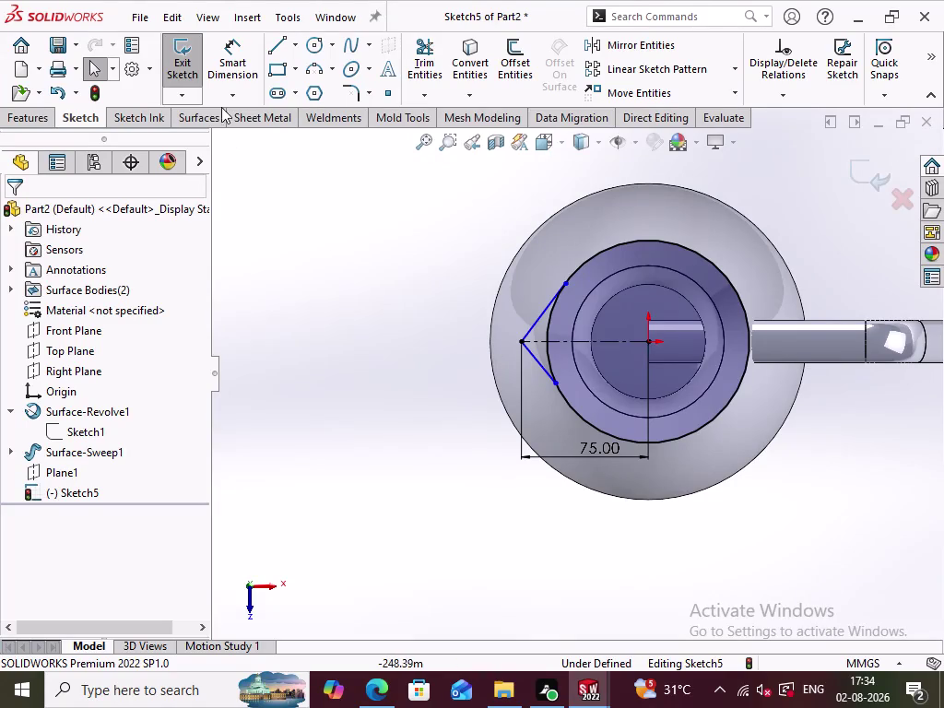
Add a 75° angle dimension between the upper and lower lines of the V.
click(249, 72)
click(537, 324)
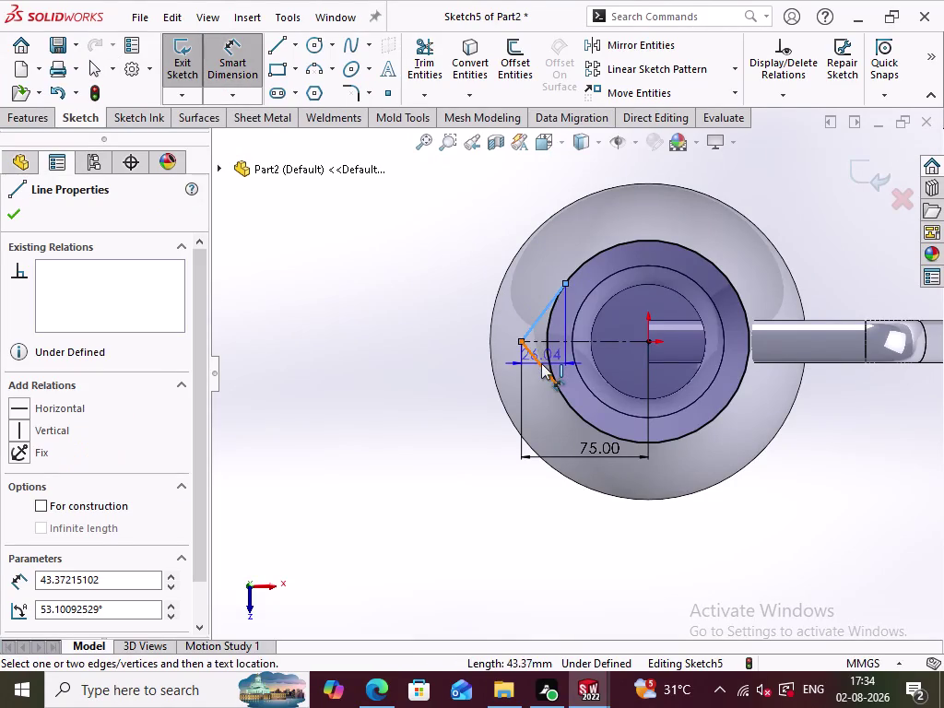
click(541, 363)
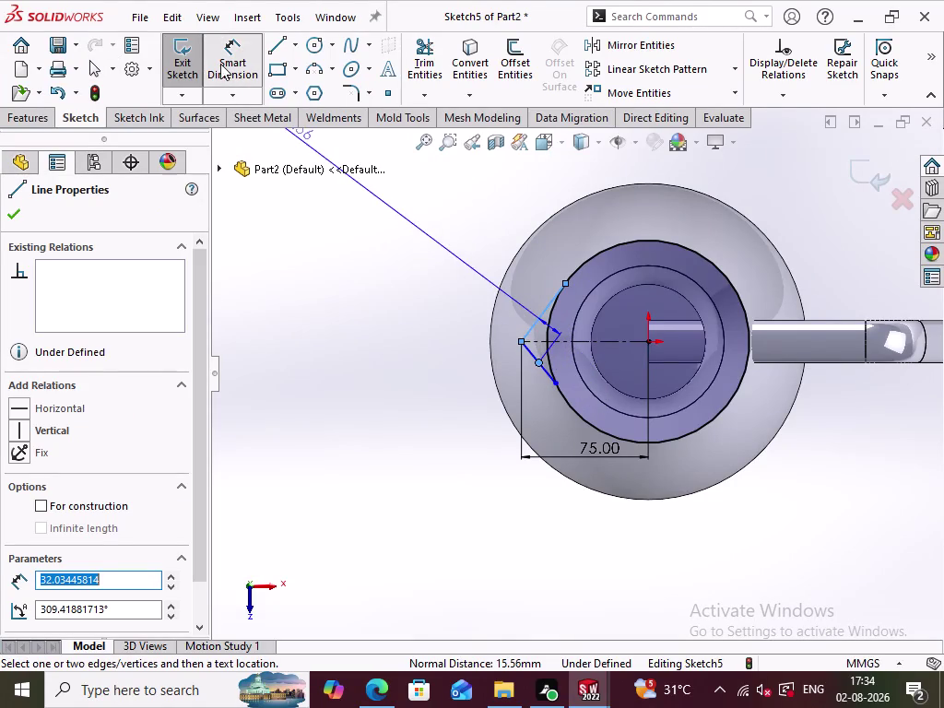
click(220, 64)
click(368, 288)
click(242, 43)
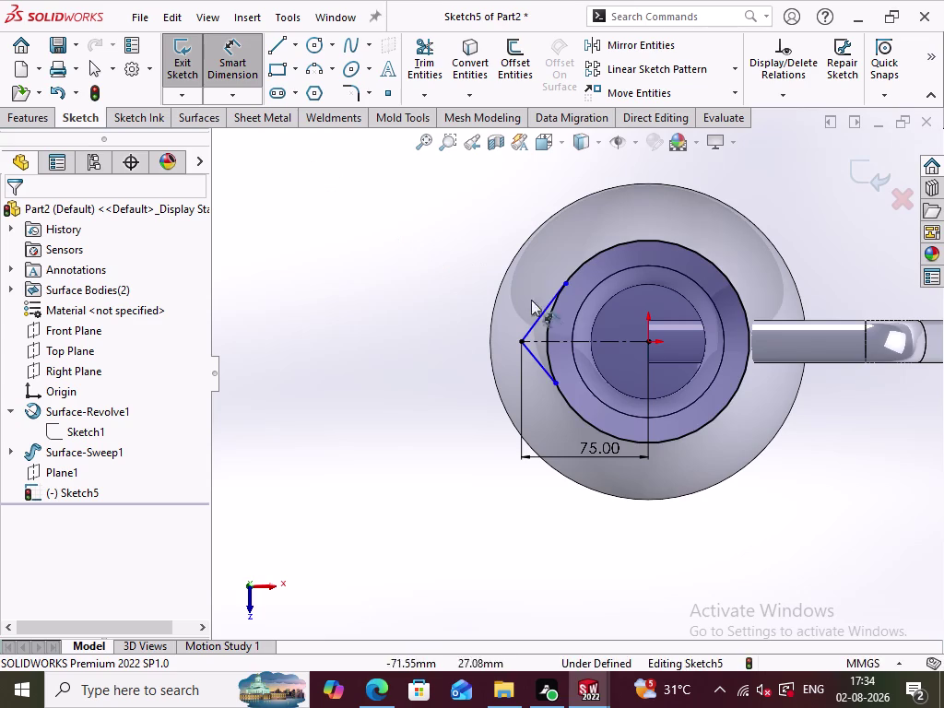
click(540, 313)
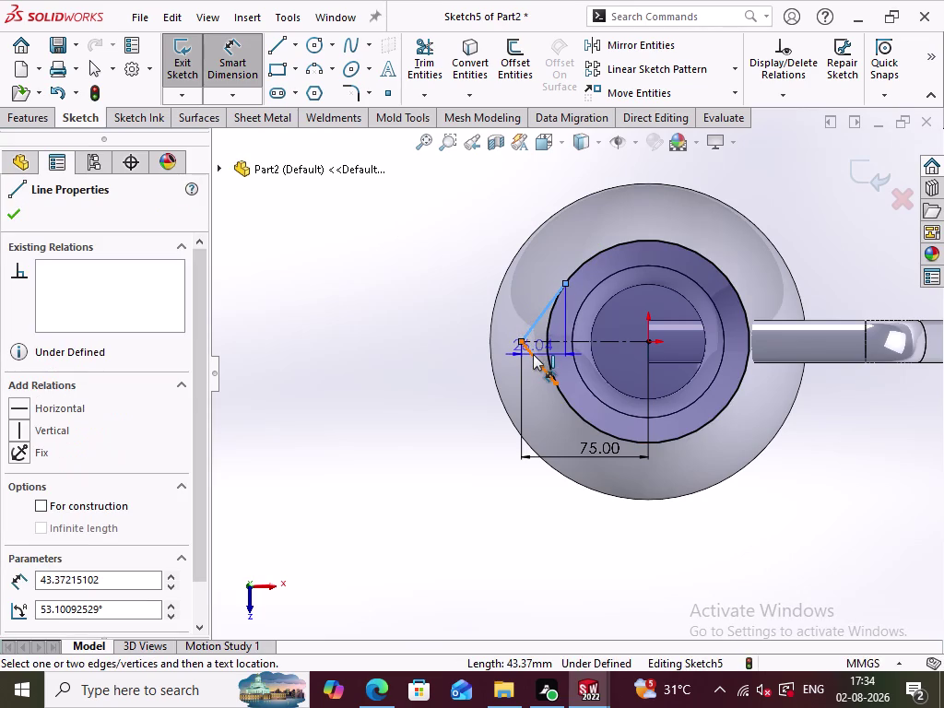
click(533, 354)
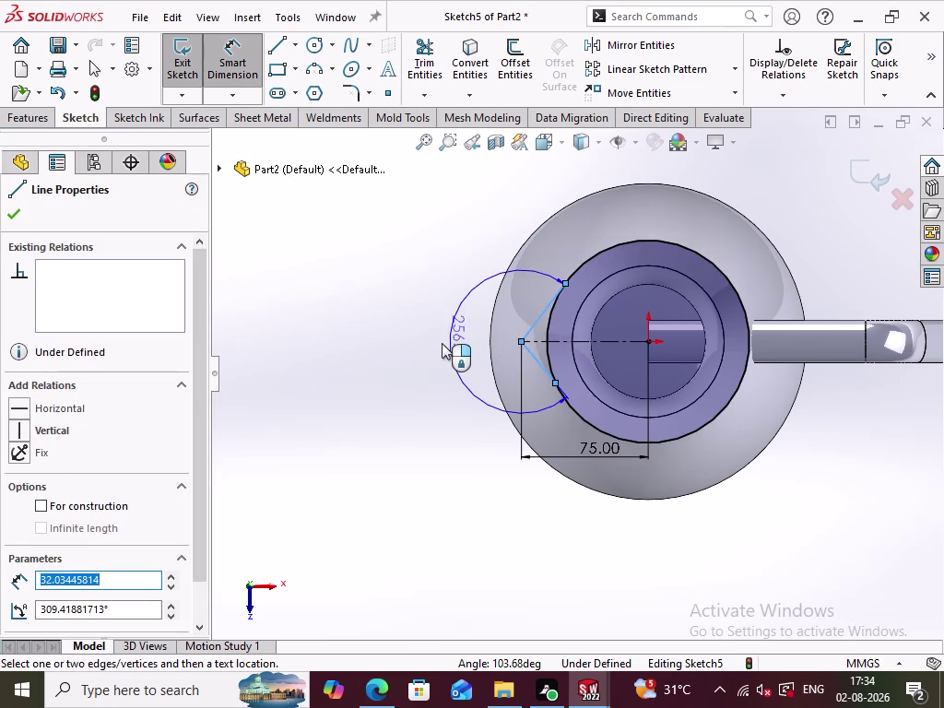
click(562, 333)
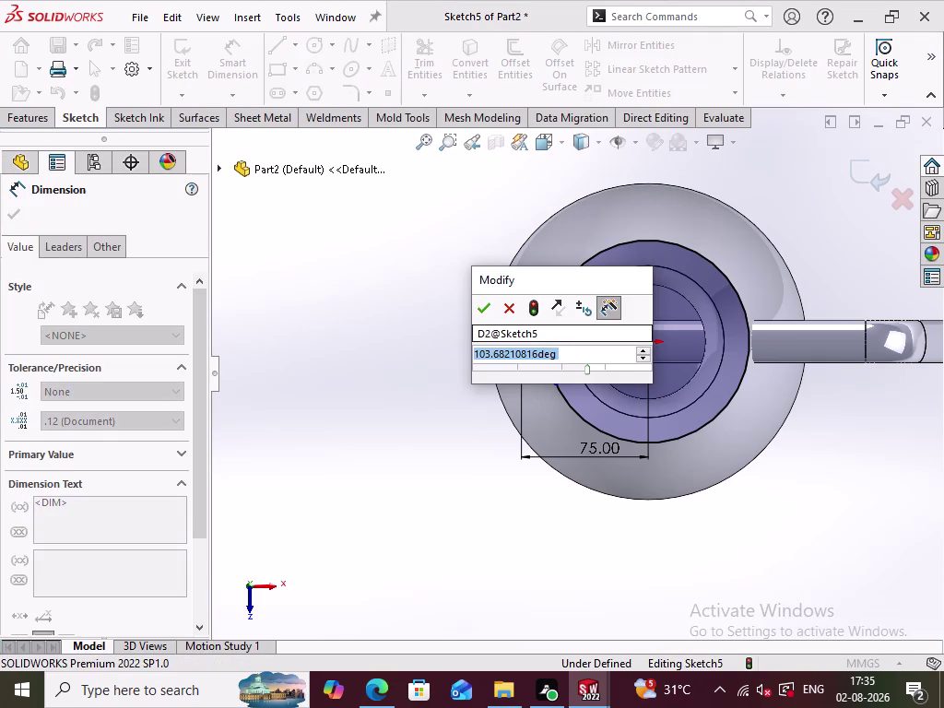
key(7)
key(5)
key(Return)
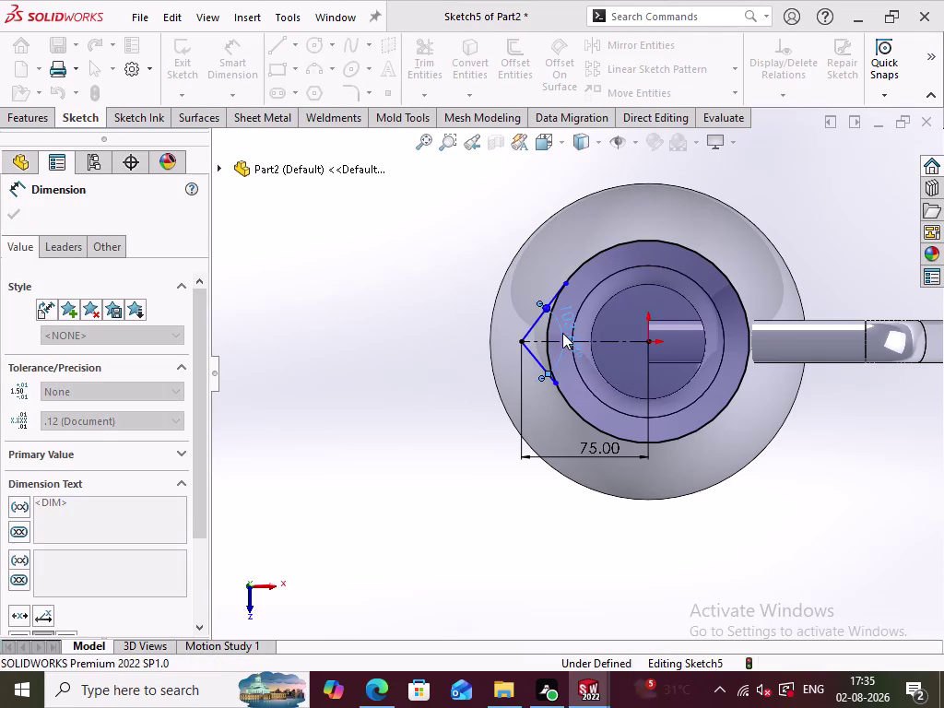
click(346, 358)
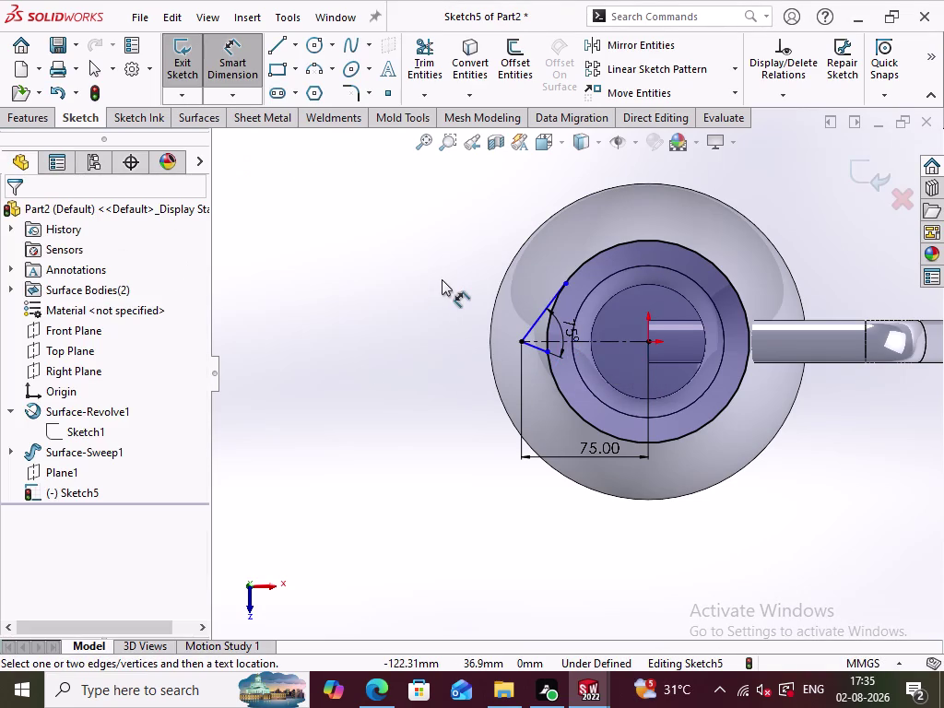
click(545, 350)
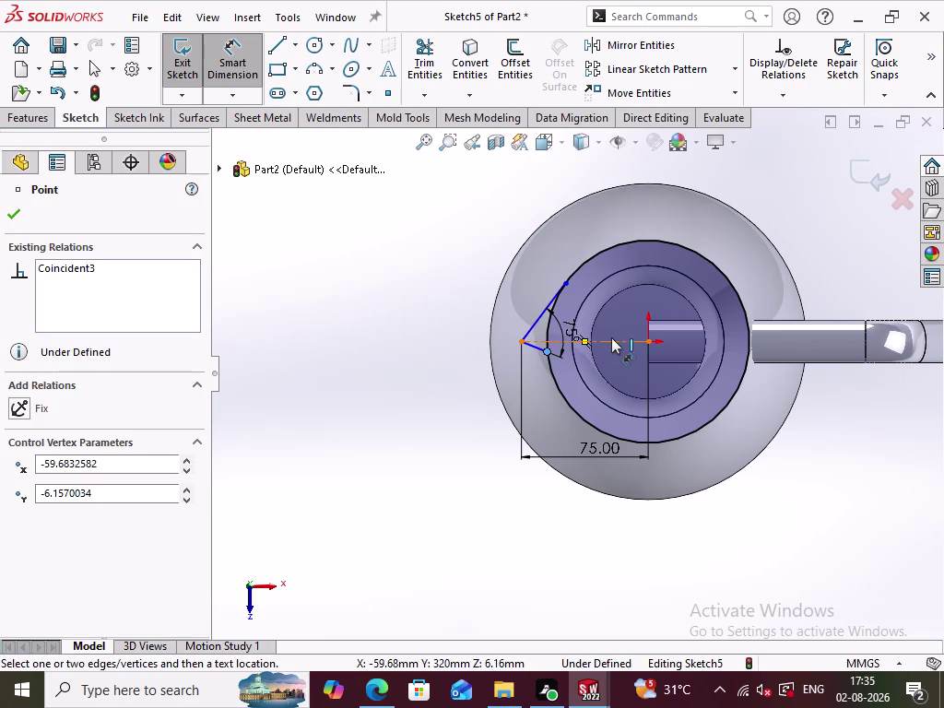
click(612, 338)
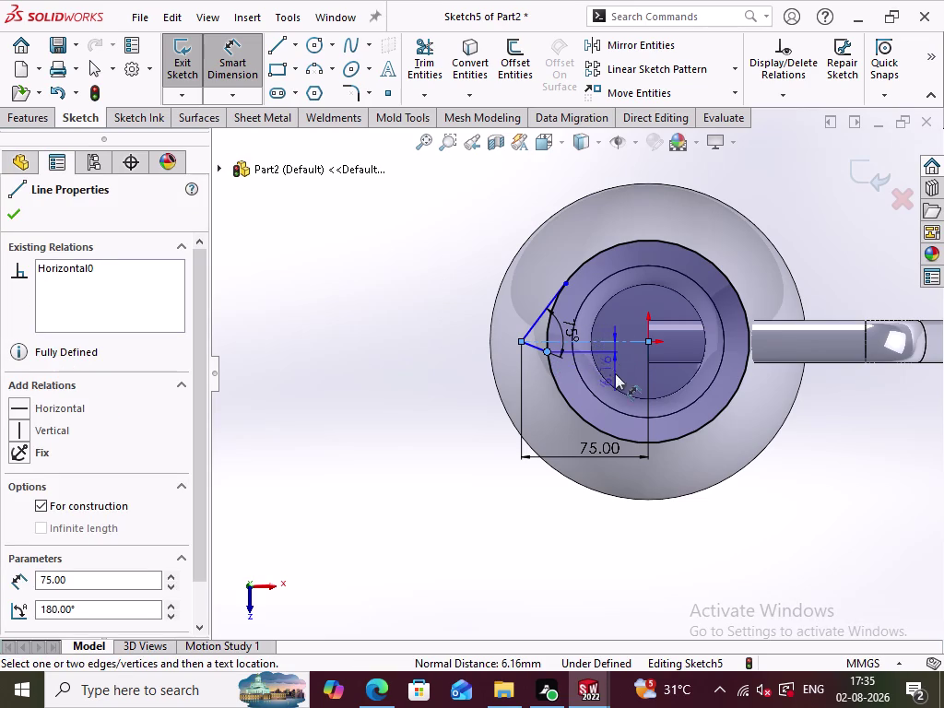
click(237, 57)
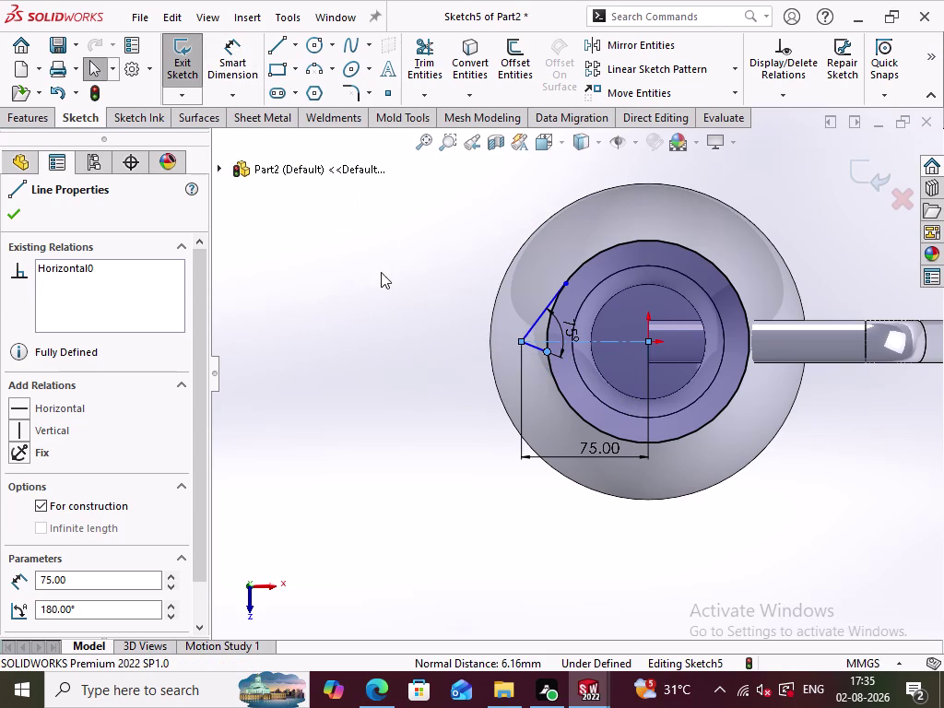
Dimension the angle between the lower V line and the centerline as 75/2.
click(380, 272)
scroll(down, 3)
scroll(up, 3)
scroll(down, 3)
scroll(down, 3)
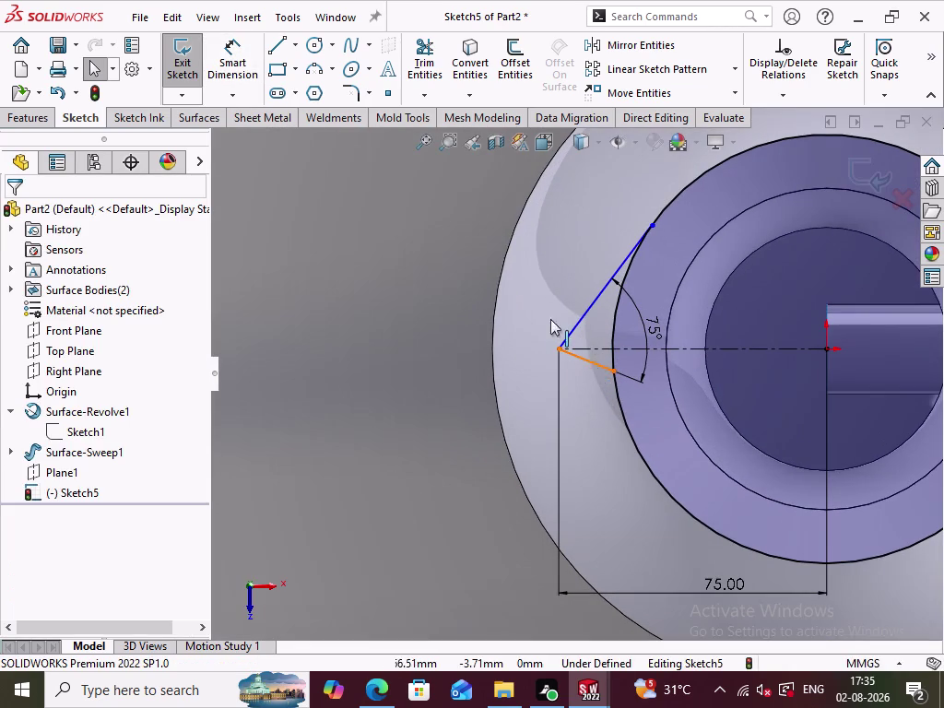
click(242, 62)
click(588, 364)
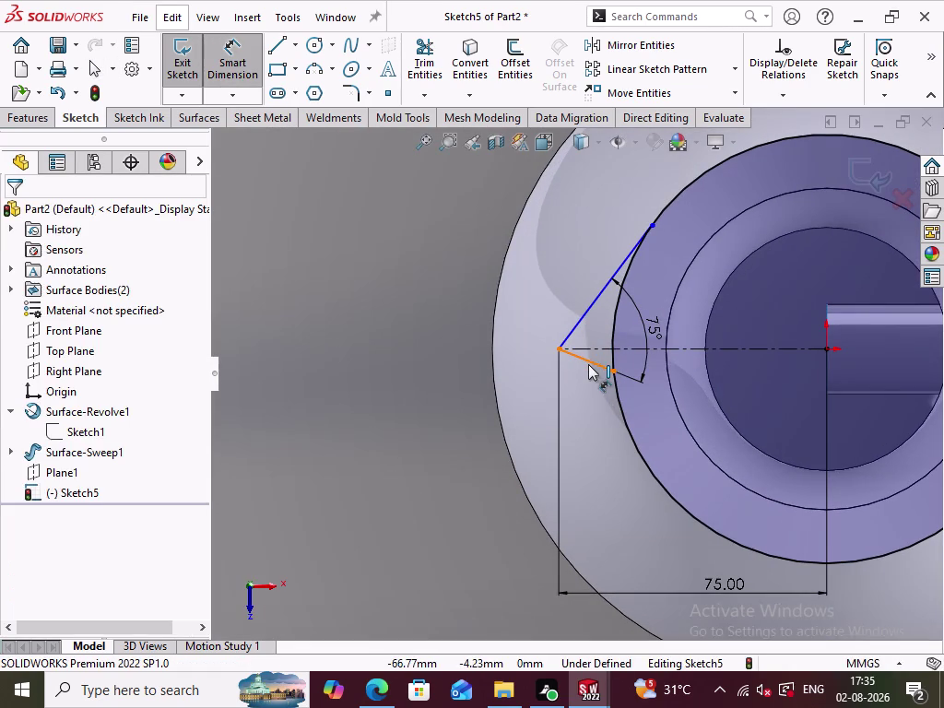
click(601, 346)
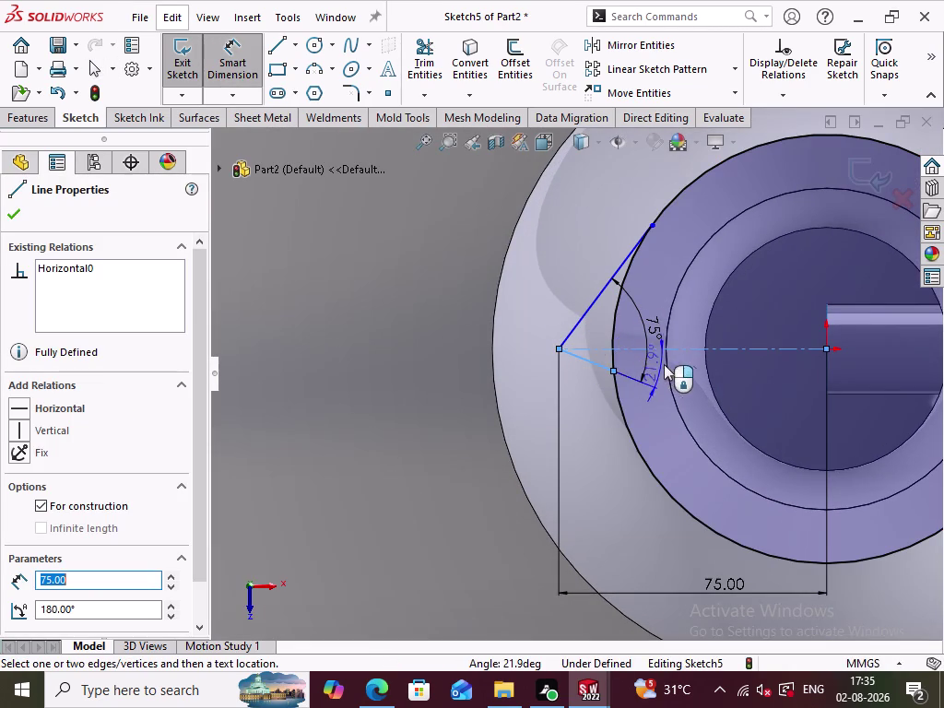
click(696, 377)
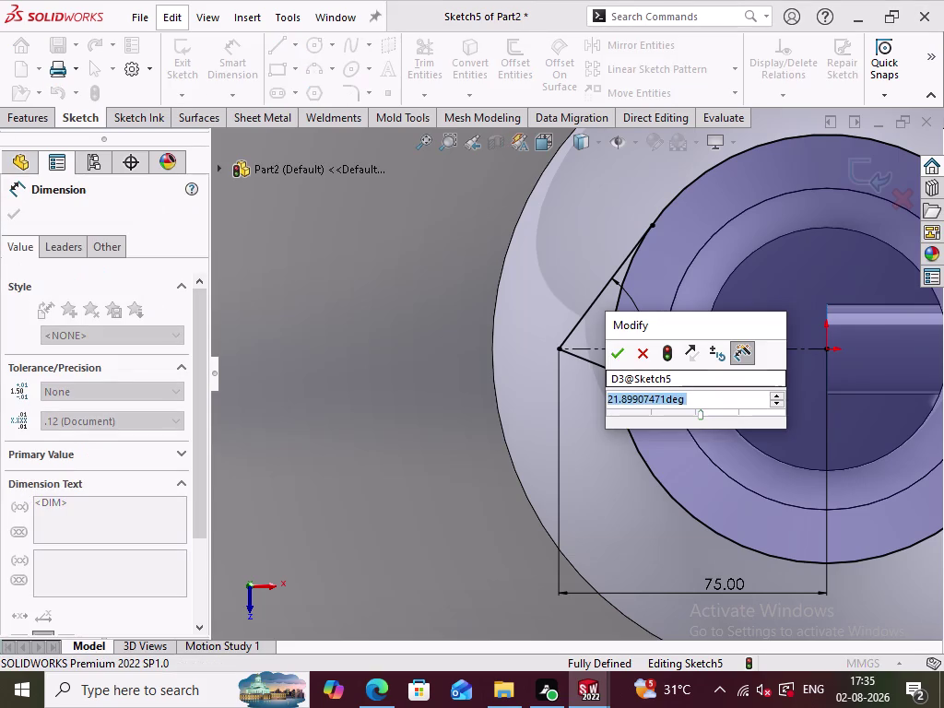
text(75)
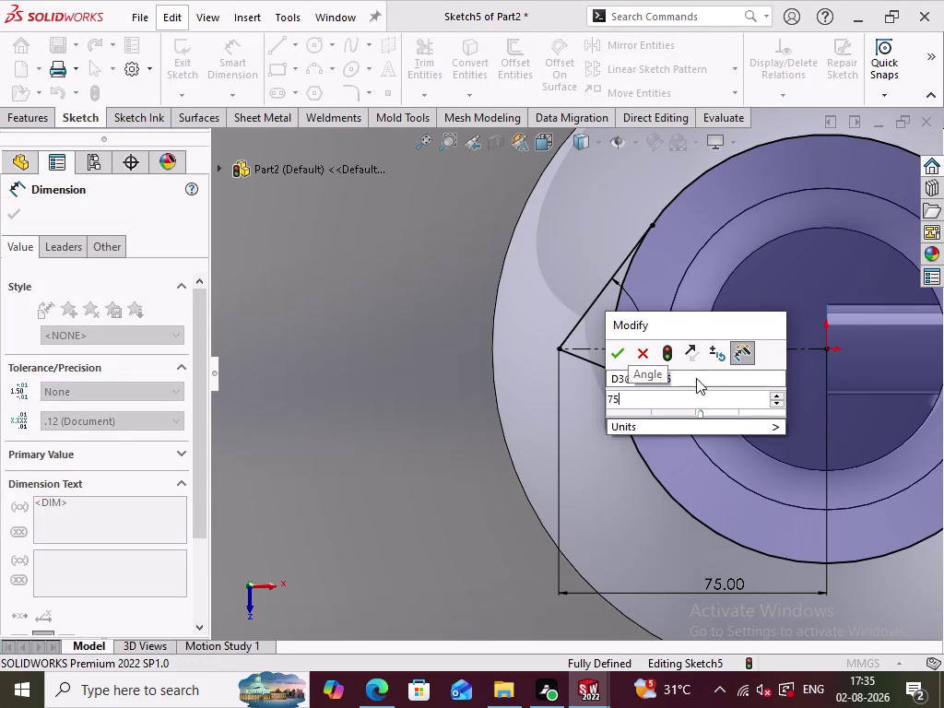
text(/2)
key(Return)
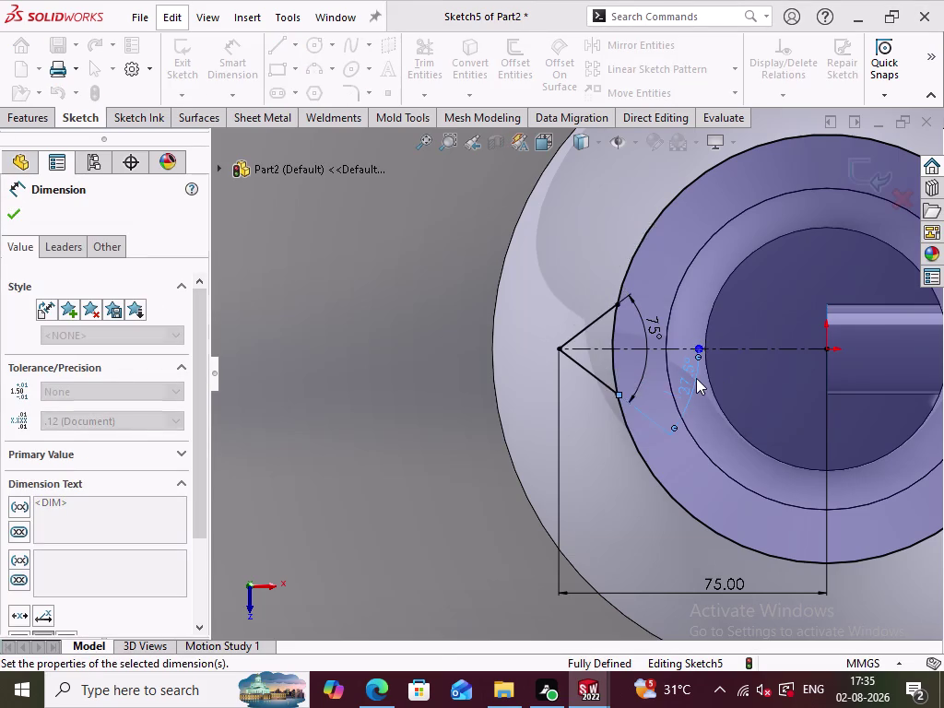
scroll(up, 3)
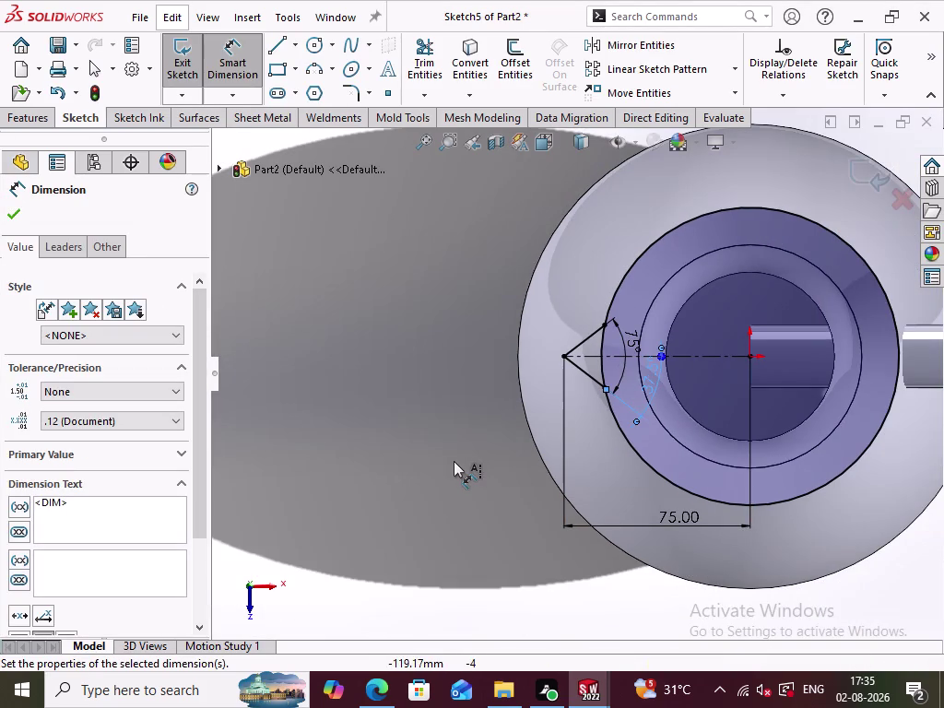